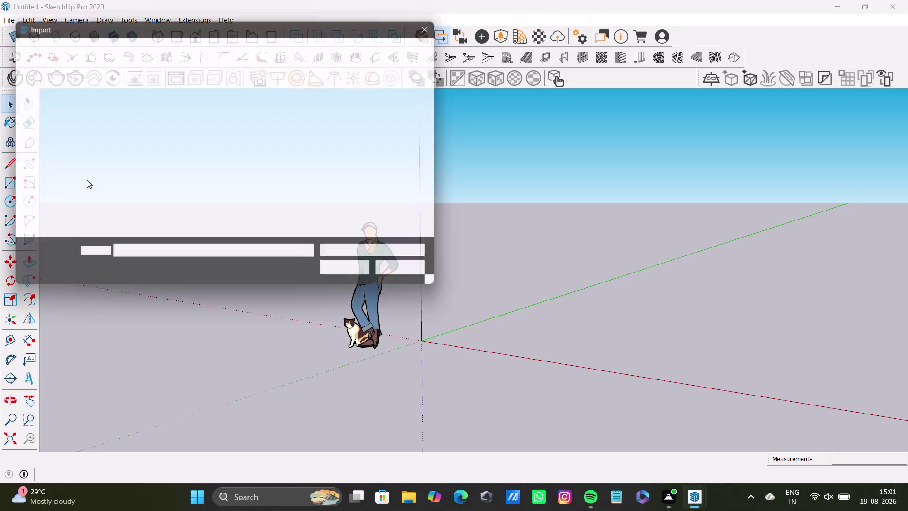
Import final.skp from the Desktop's sketchup sheets > STEV folder.
scroll(down, 3)
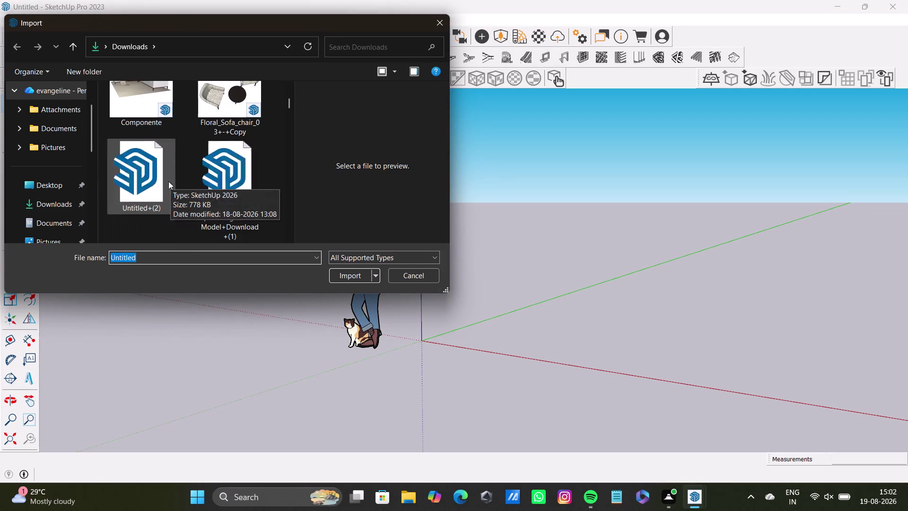
scroll(down, 3)
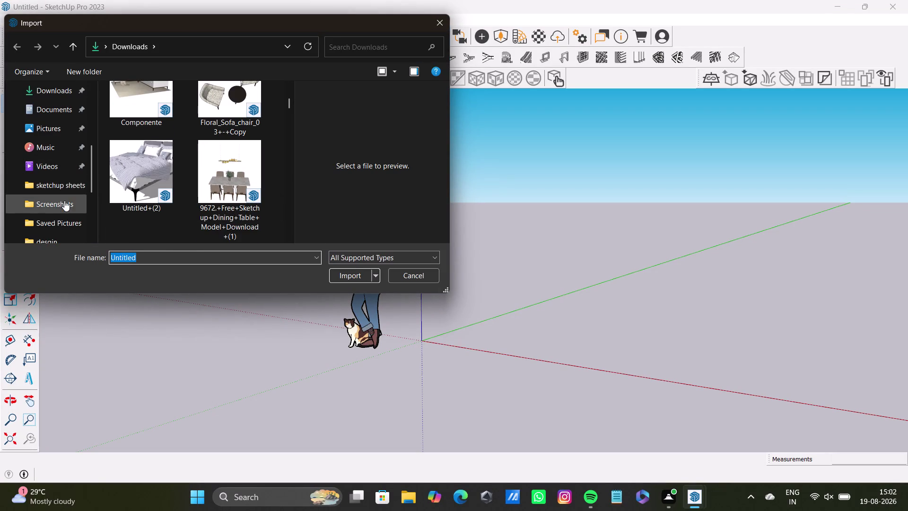
click(65, 181)
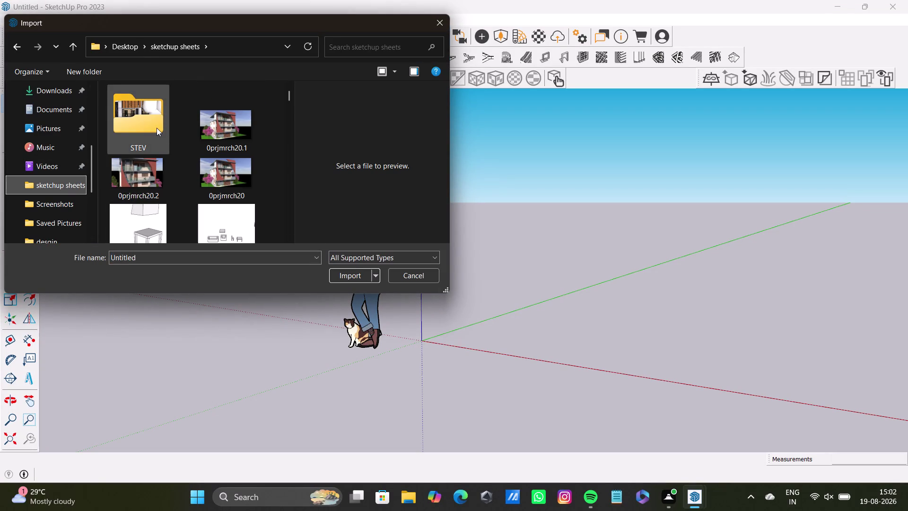
double_click(156, 128)
scroll(down, 3)
scroll(up, 3)
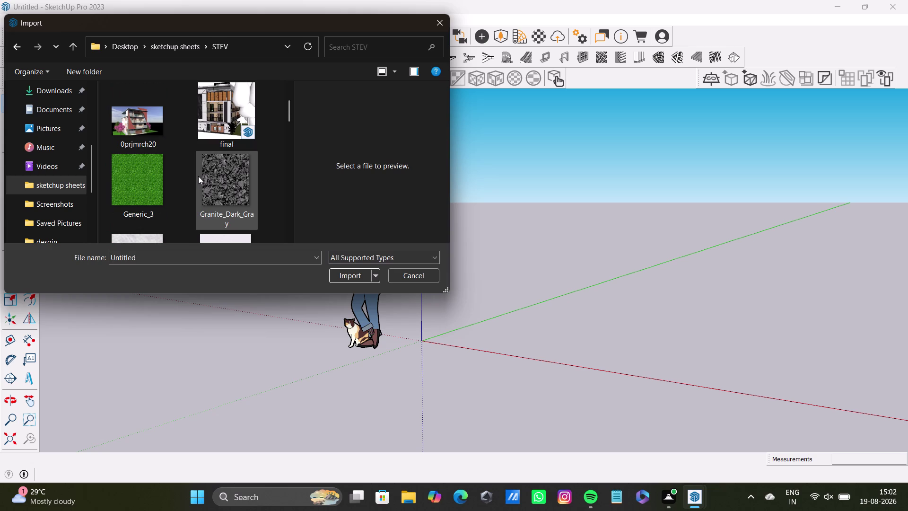
scroll(up, 3)
click(208, 172)
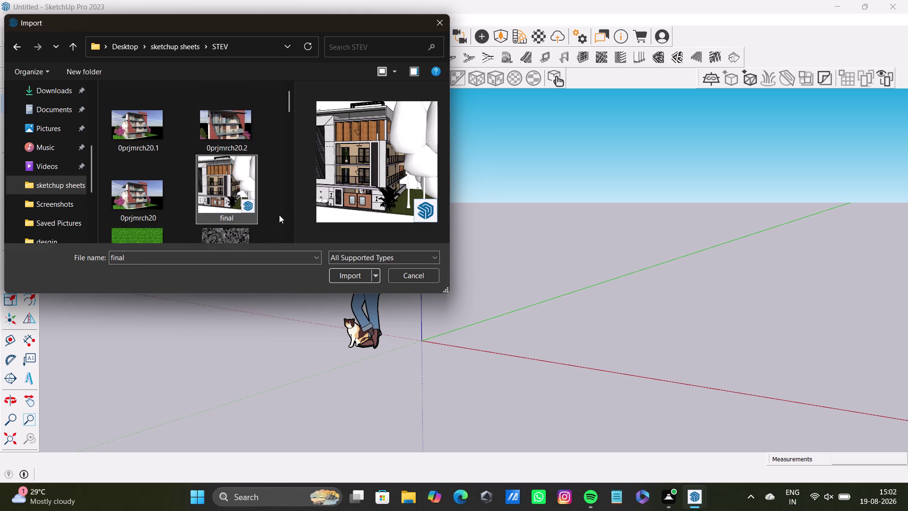
click(358, 275)
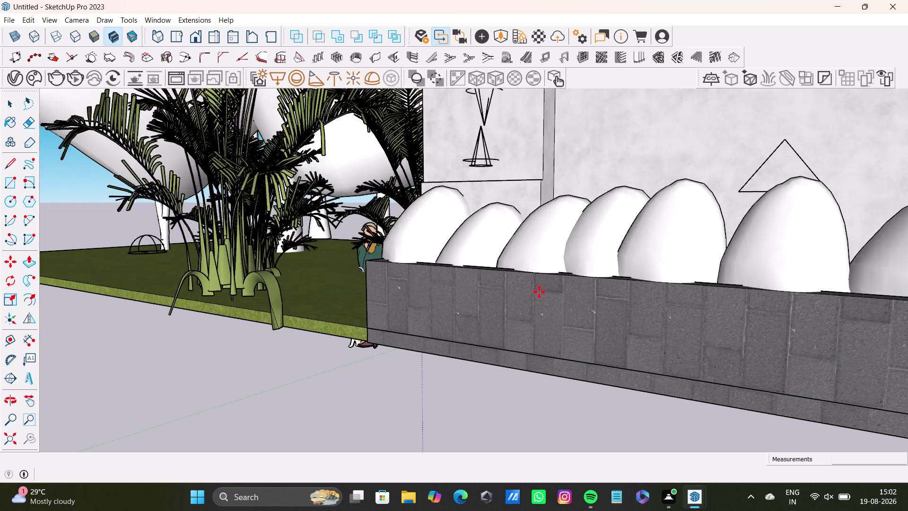
Drop the imported house component into the scene and zoom out to view it.
click(555, 292)
scroll(down, 3)
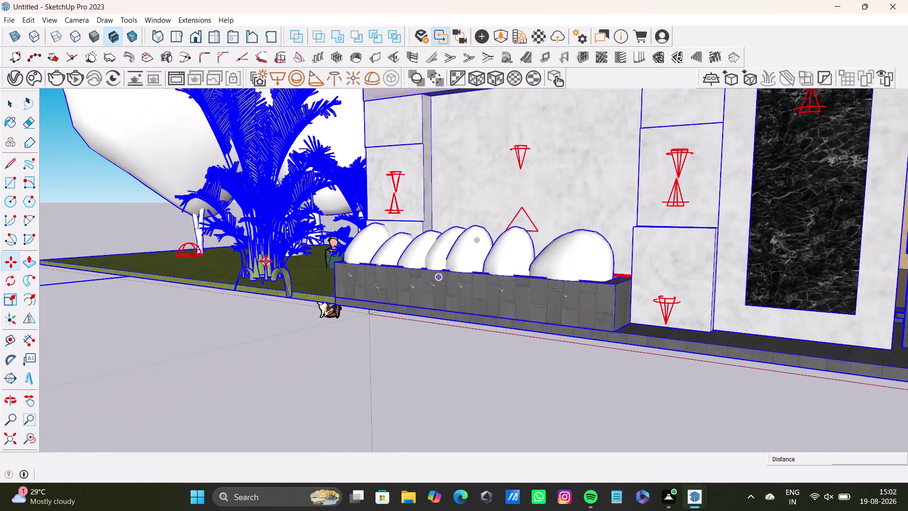
scroll(down, 3)
scroll(down, 3)
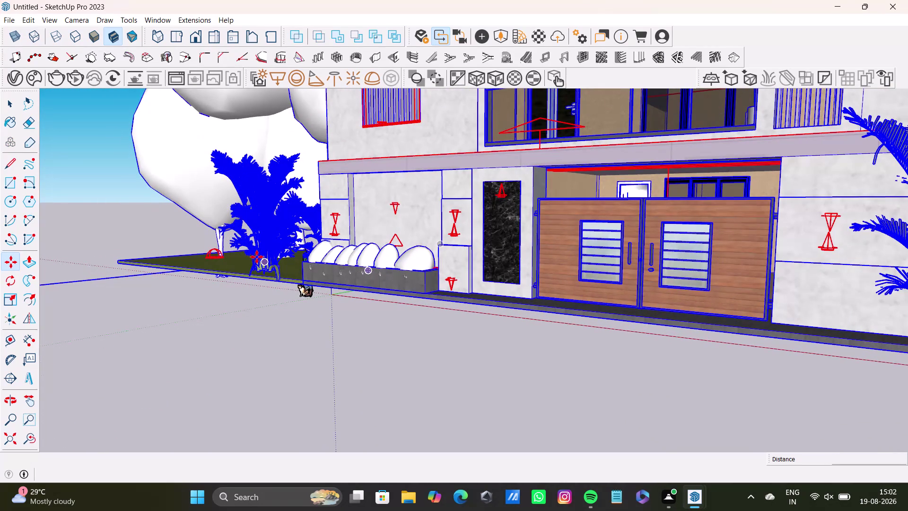
scroll(down, 3)
scroll(down, 3)
scroll(down, 3)
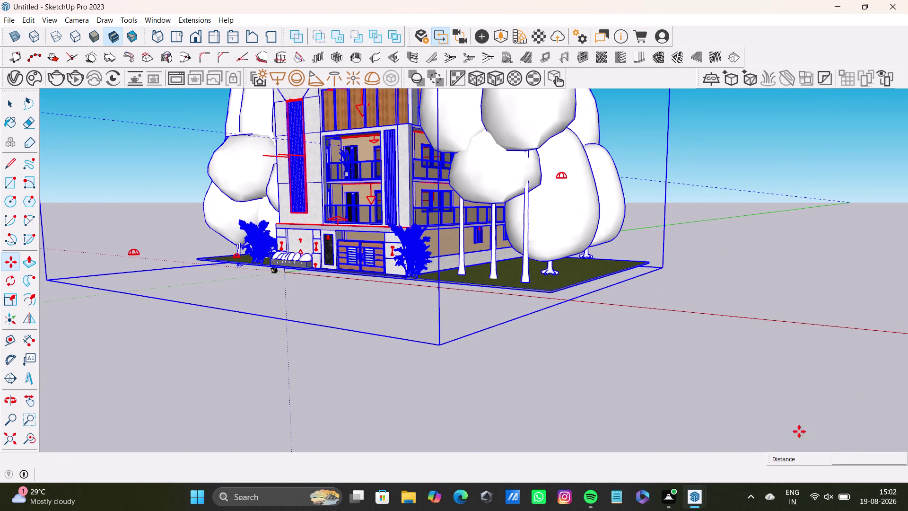
Move the house with its trees and lawn beside the scale figure near the origin.
drag(554, 290, 672, 297)
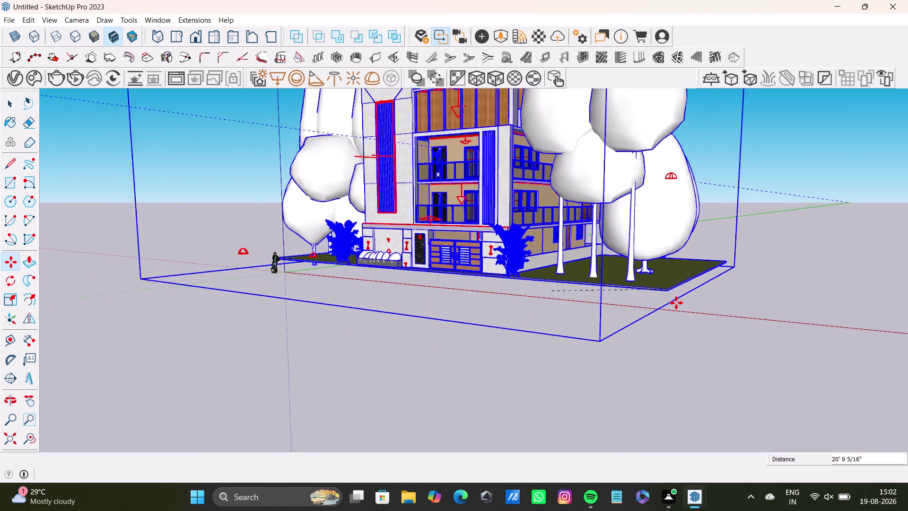
drag(672, 297, 691, 308)
key(space)
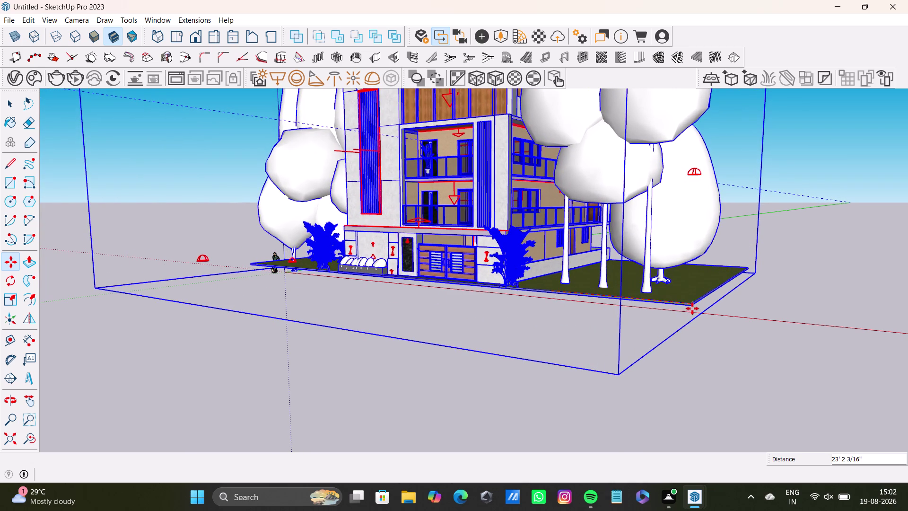
click(743, 296)
scroll(down, 3)
middle_drag(522, 213, 497, 252)
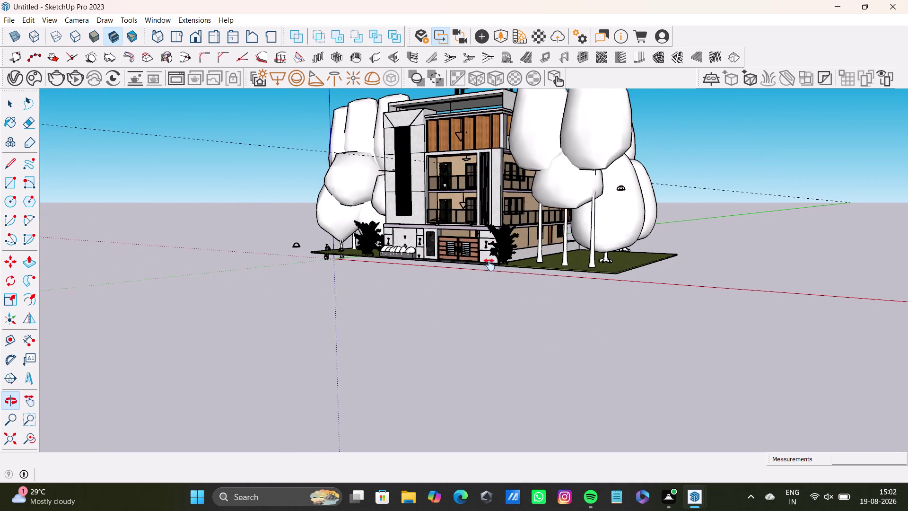
middle_drag(497, 252, 463, 307)
scroll(up, 3)
middle_drag(474, 287, 475, 336)
middle_drag(475, 333, 491, 302)
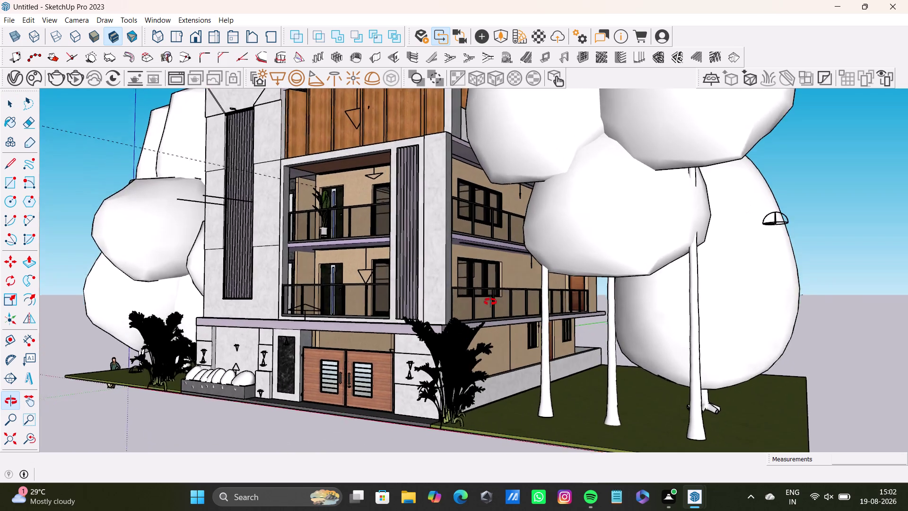
middle_drag(491, 302, 488, 322)
scroll(up, 3)
middle_drag(450, 301, 489, 300)
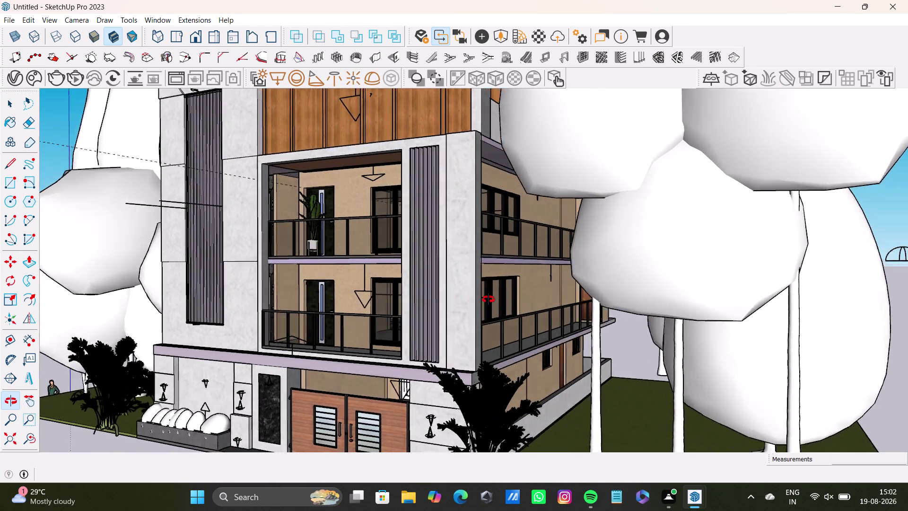
middle_drag(488, 300, 466, 338)
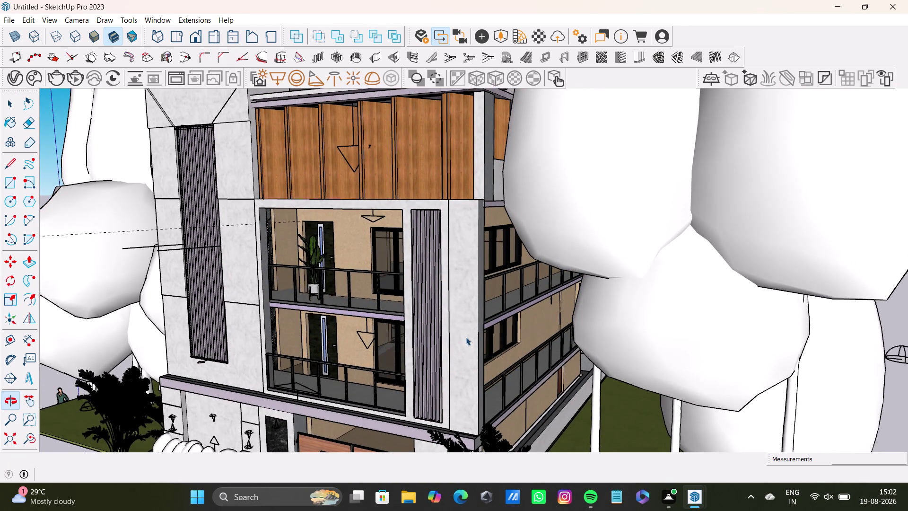
scroll(down, 3)
middle_drag(467, 331, 461, 318)
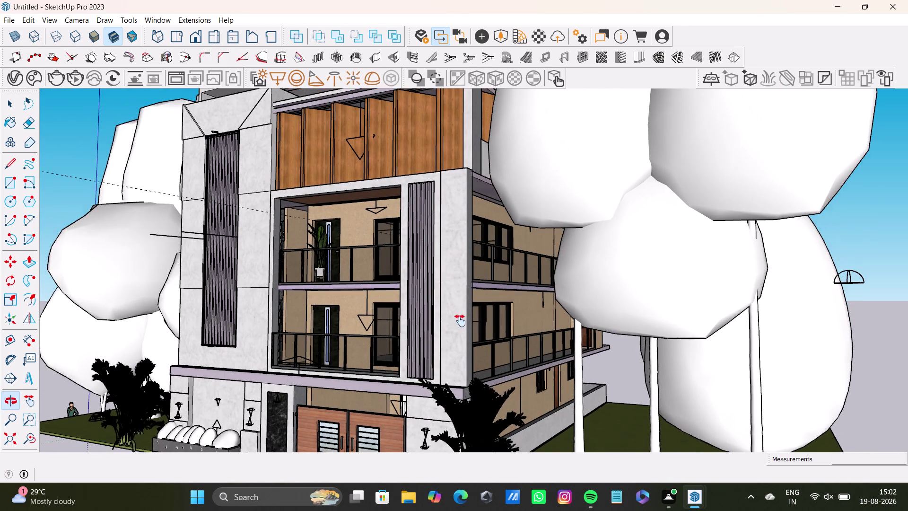
middle_drag(461, 319, 461, 322)
middle_drag(460, 318, 469, 286)
scroll(down, 3)
middle_drag(469, 286, 459, 306)
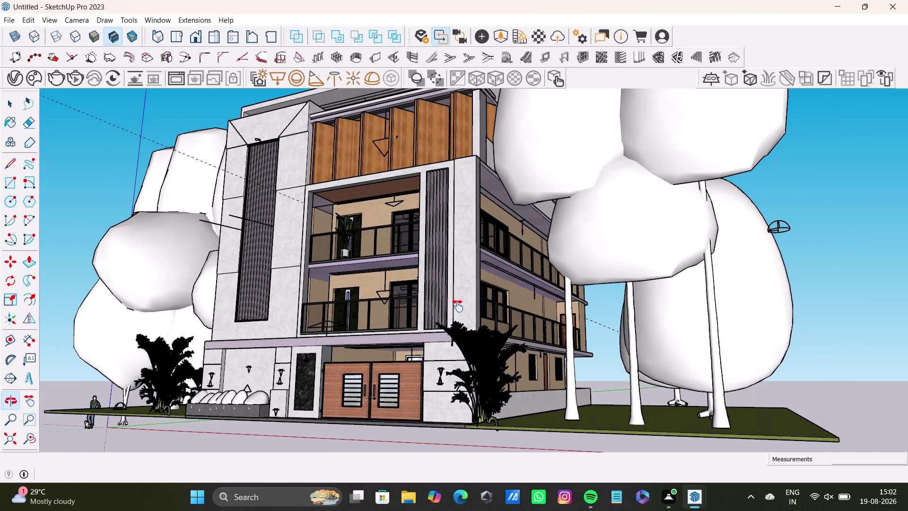
middle_drag(459, 306, 453, 320)
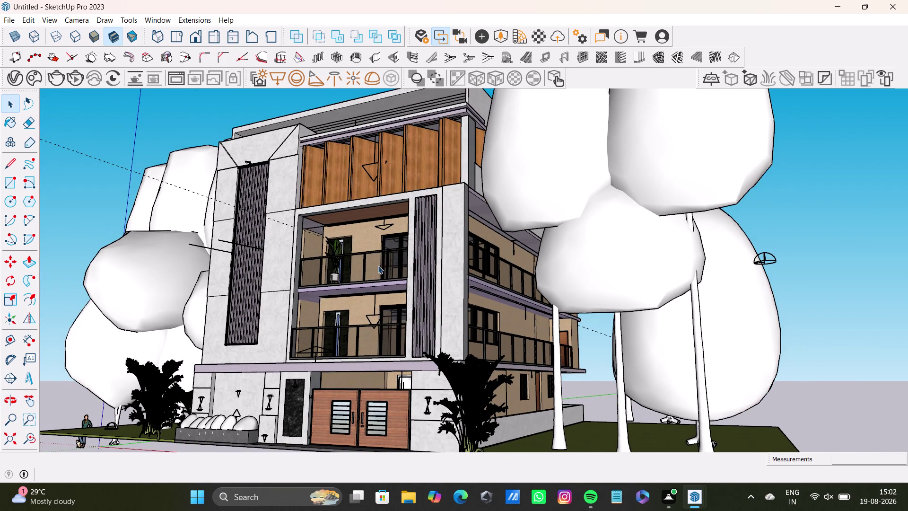